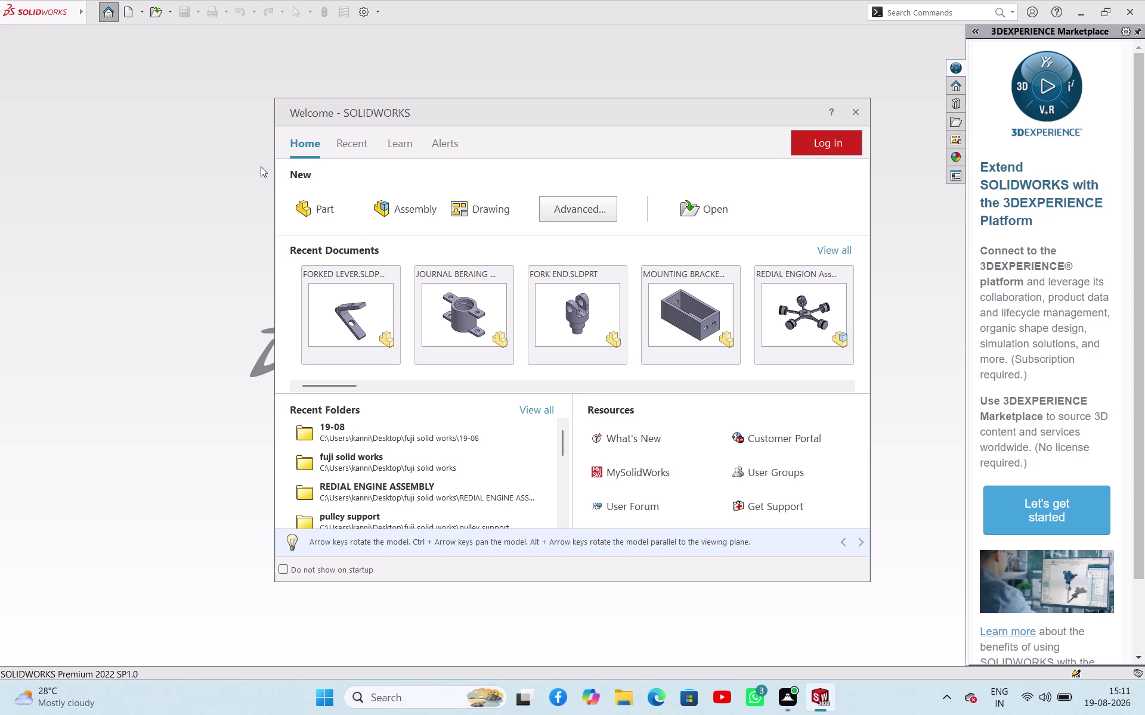
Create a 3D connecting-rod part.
Create a new part document from the Welcome dialog.
click(321, 215)
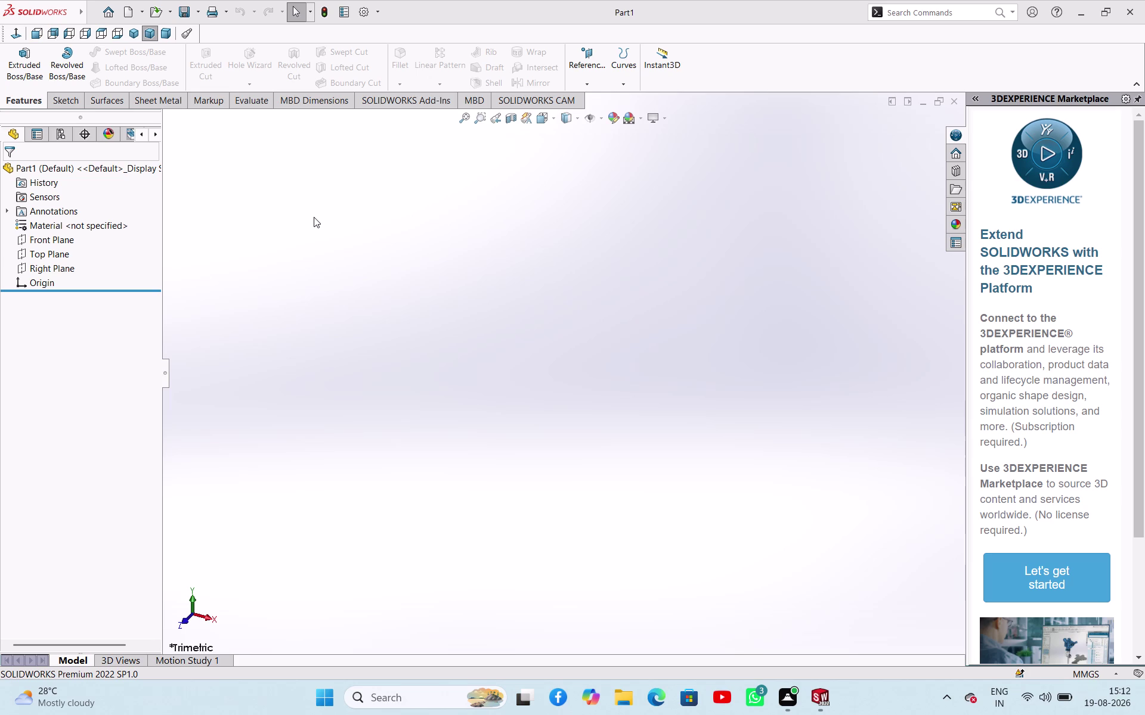
Start Sketch1 on the Front Plane.
click(55, 242)
click(67, 229)
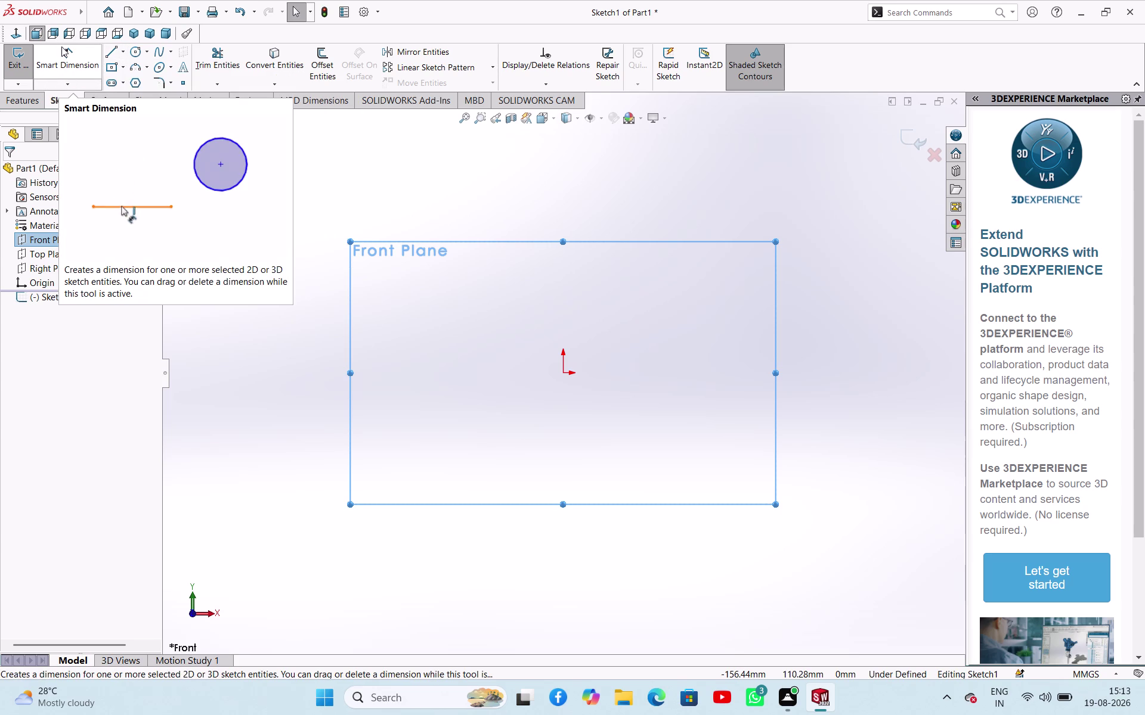
Draw a roughly 248 mm centerline through the origin and make it horizontal.
click(123, 53)
click(123, 76)
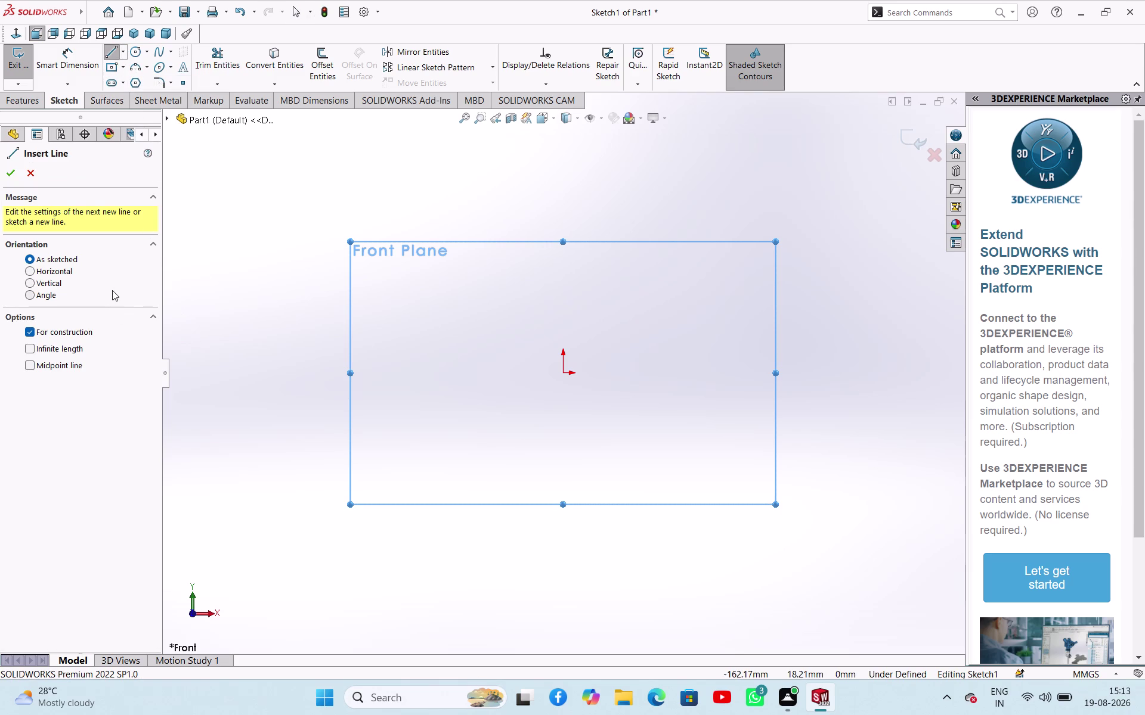
click(72, 366)
click(563, 371)
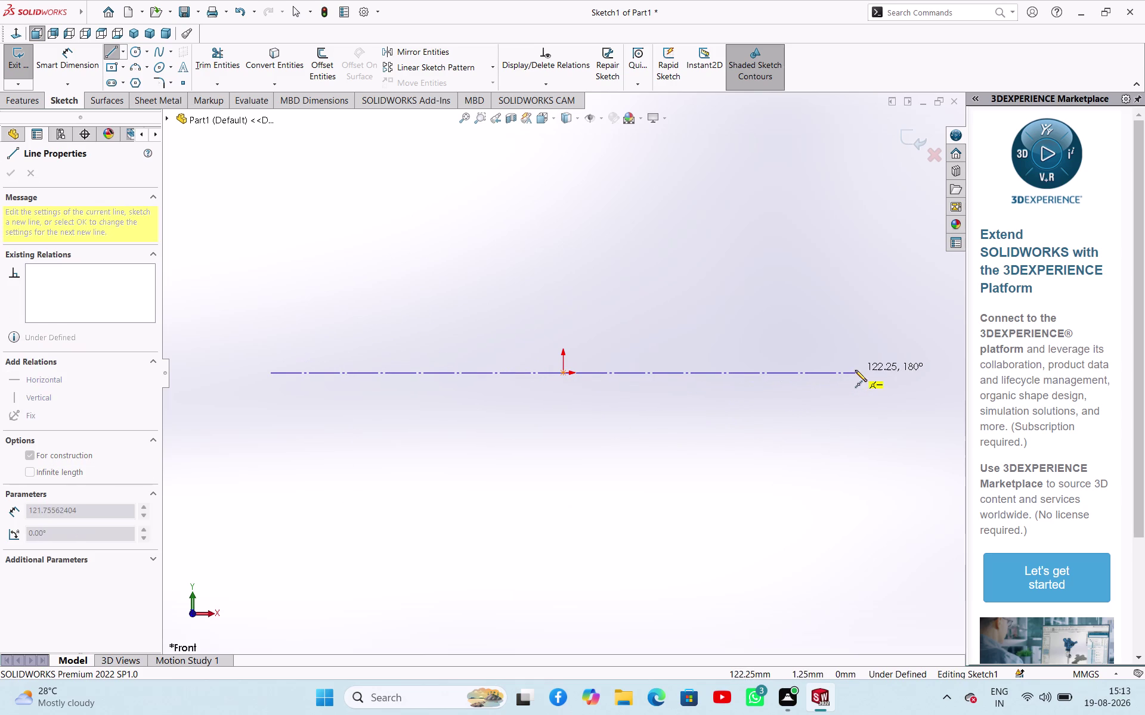
drag(859, 368, 864, 368)
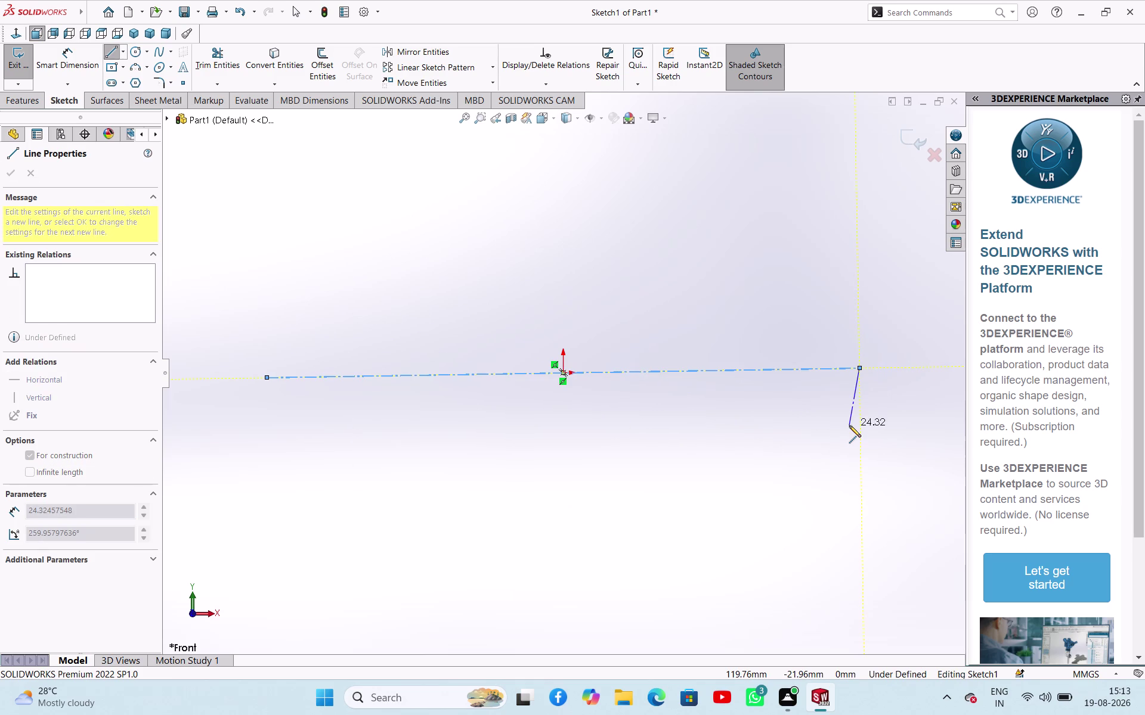
right_drag(849, 425, 843, 430)
click(858, 433)
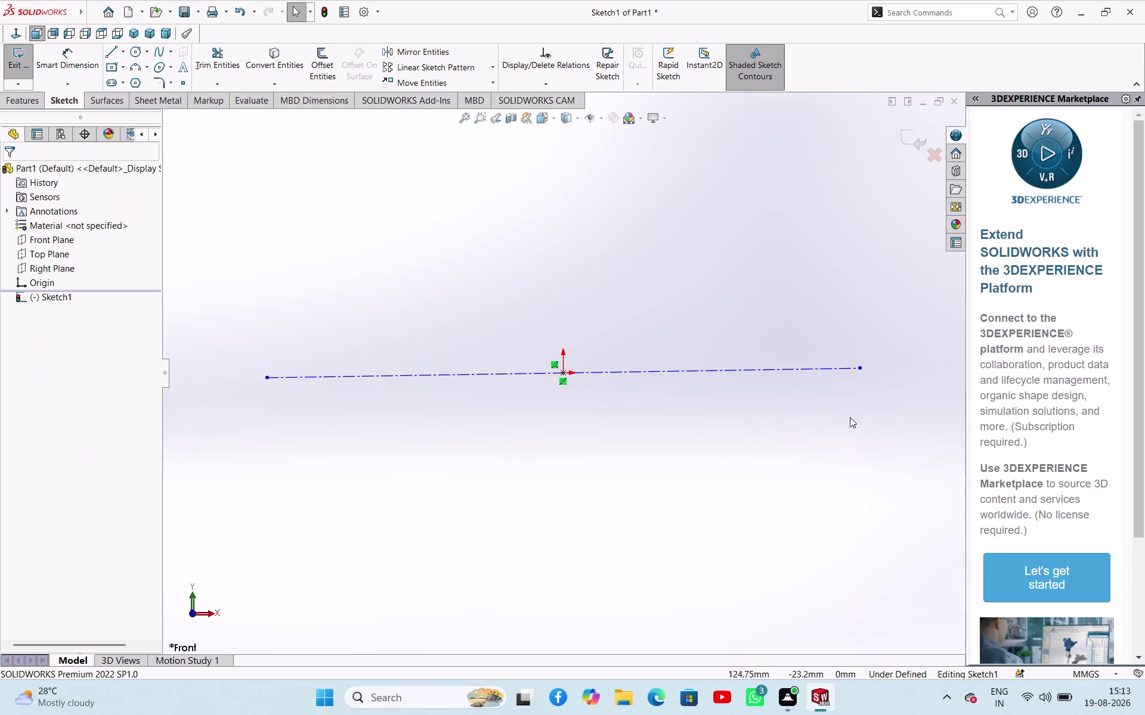
click(842, 370)
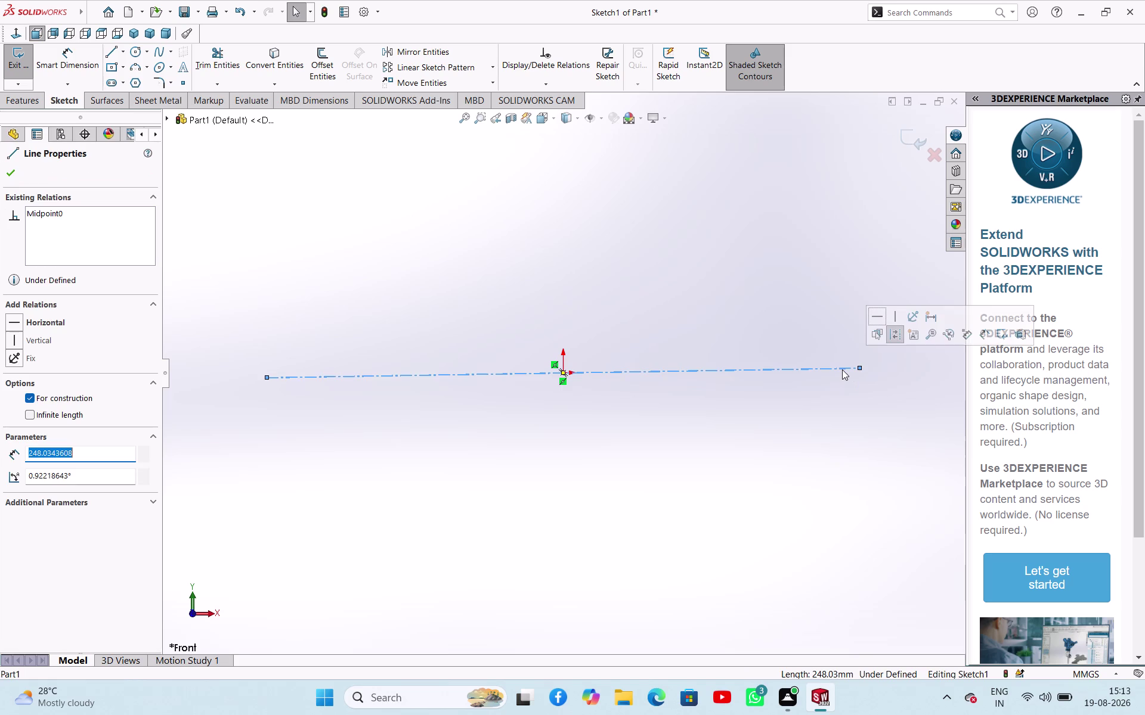
click(879, 323)
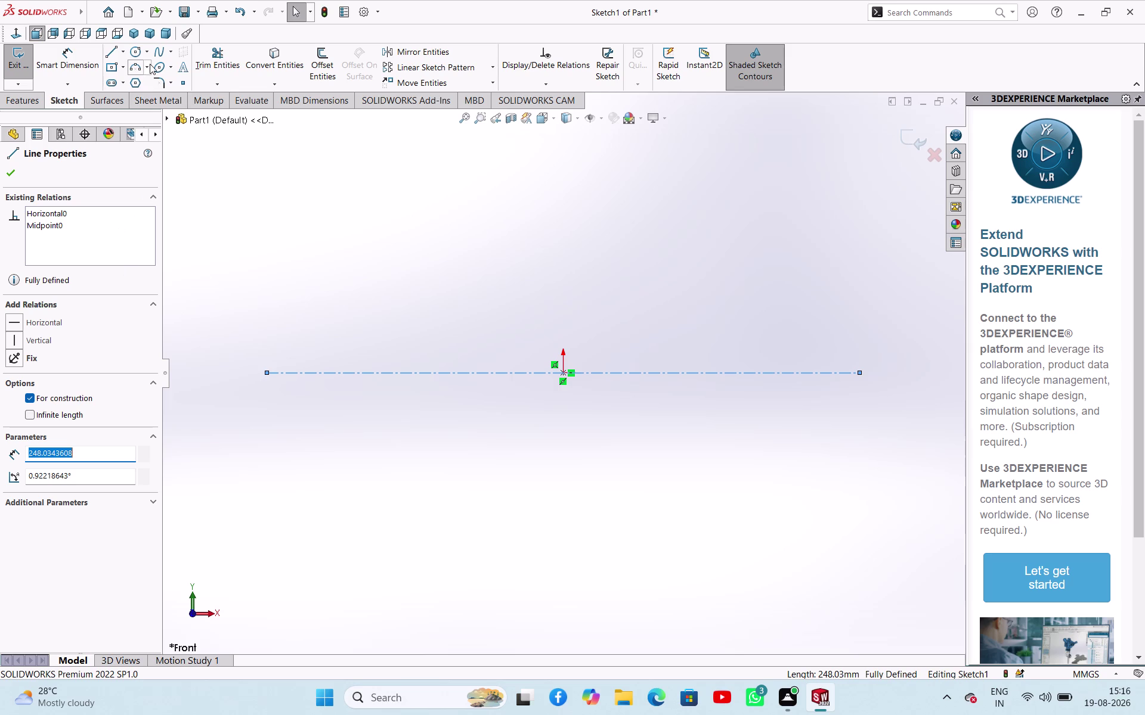
Select the Circle sketch tool.
click(136, 56)
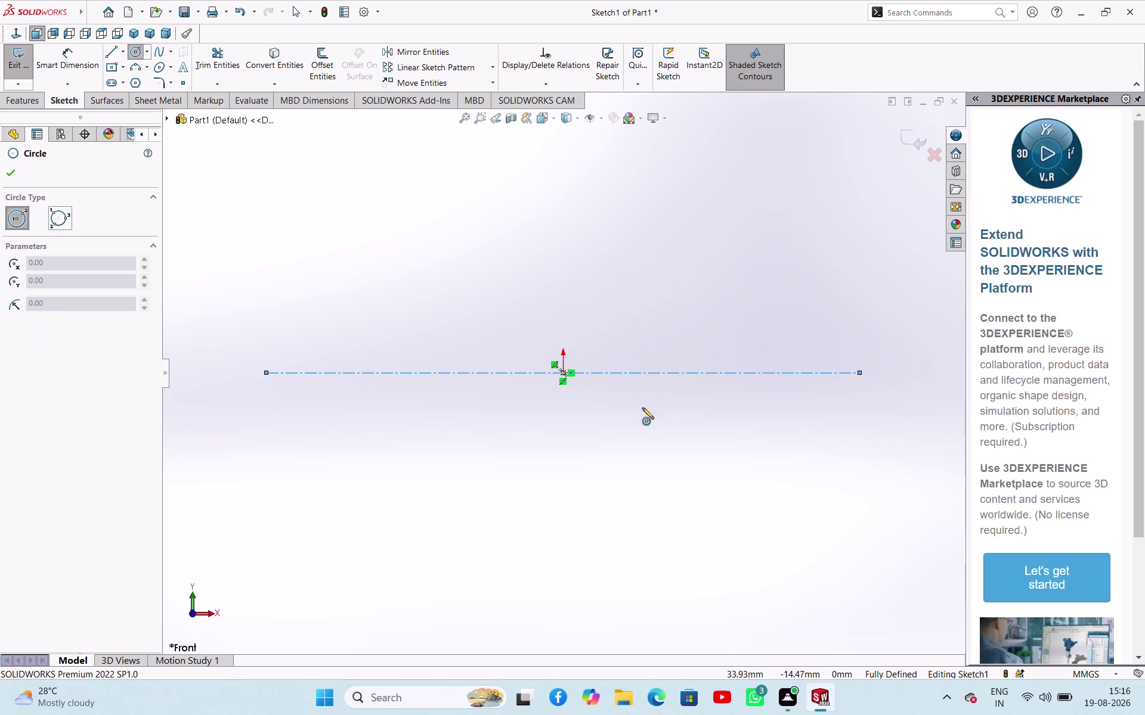
Sketch a smaller inner circle and a larger outer circle, both centred on the origin.
click(561, 373)
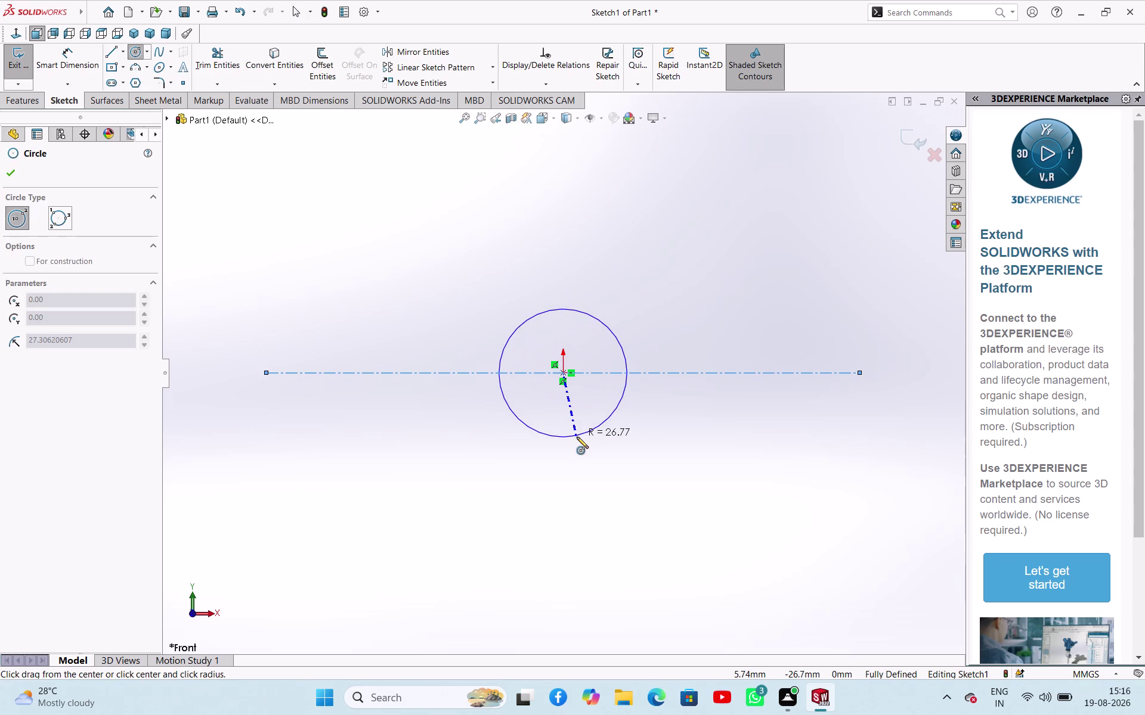
click(578, 438)
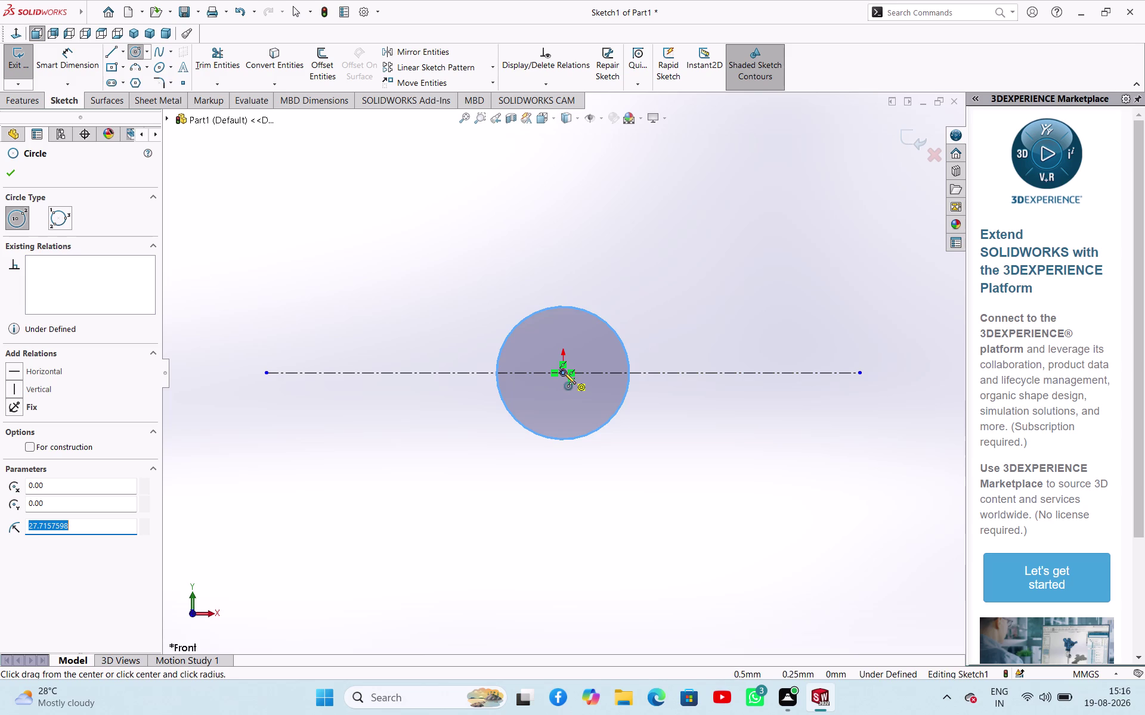
click(564, 372)
click(655, 432)
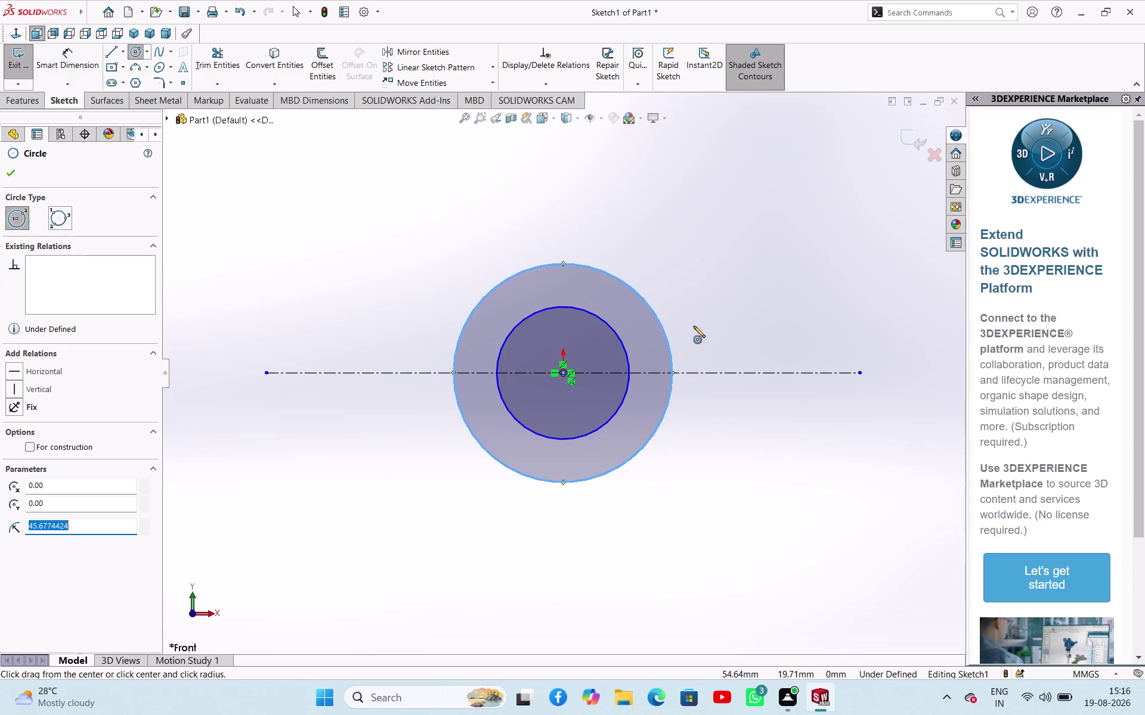
right_click(694, 326)
click(709, 336)
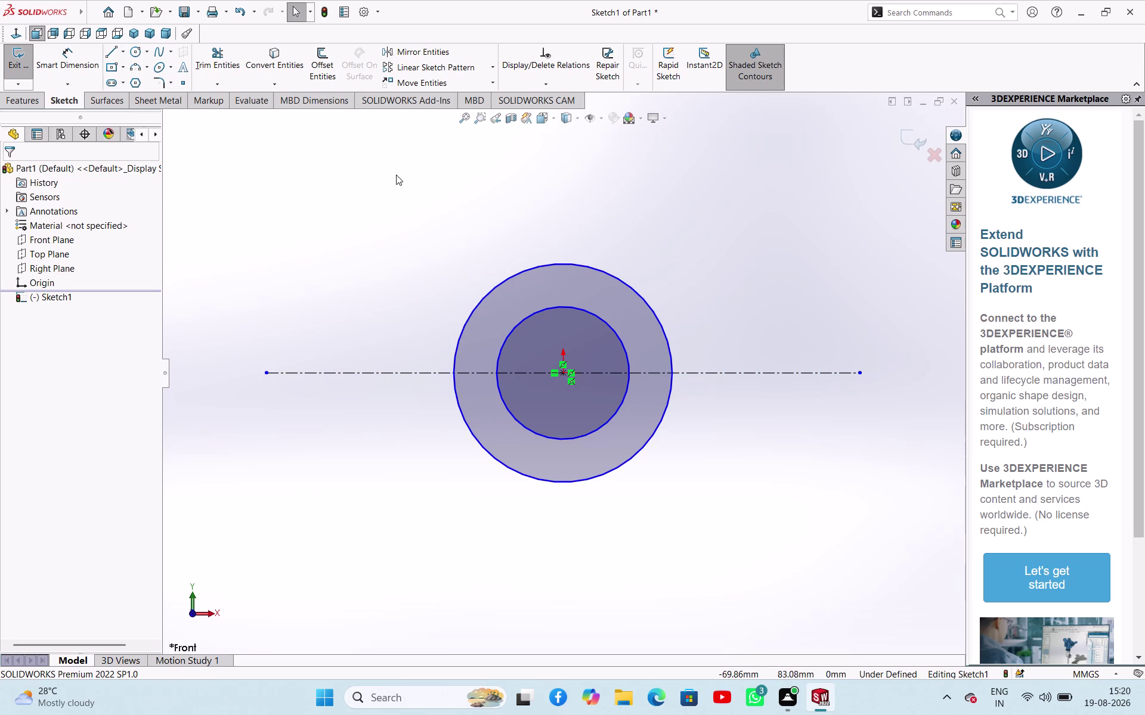
Power-trim the lower halves of both circles, leaving two semicircular arcs.
drag(239, 70, 253, 93)
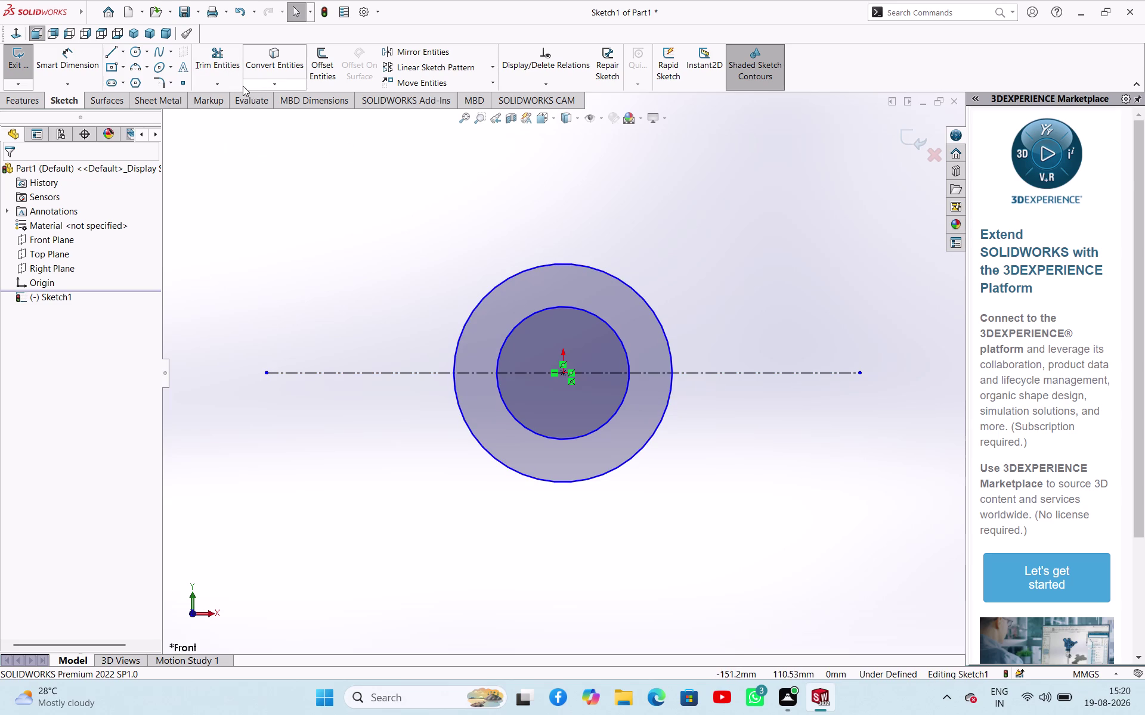
click(216, 65)
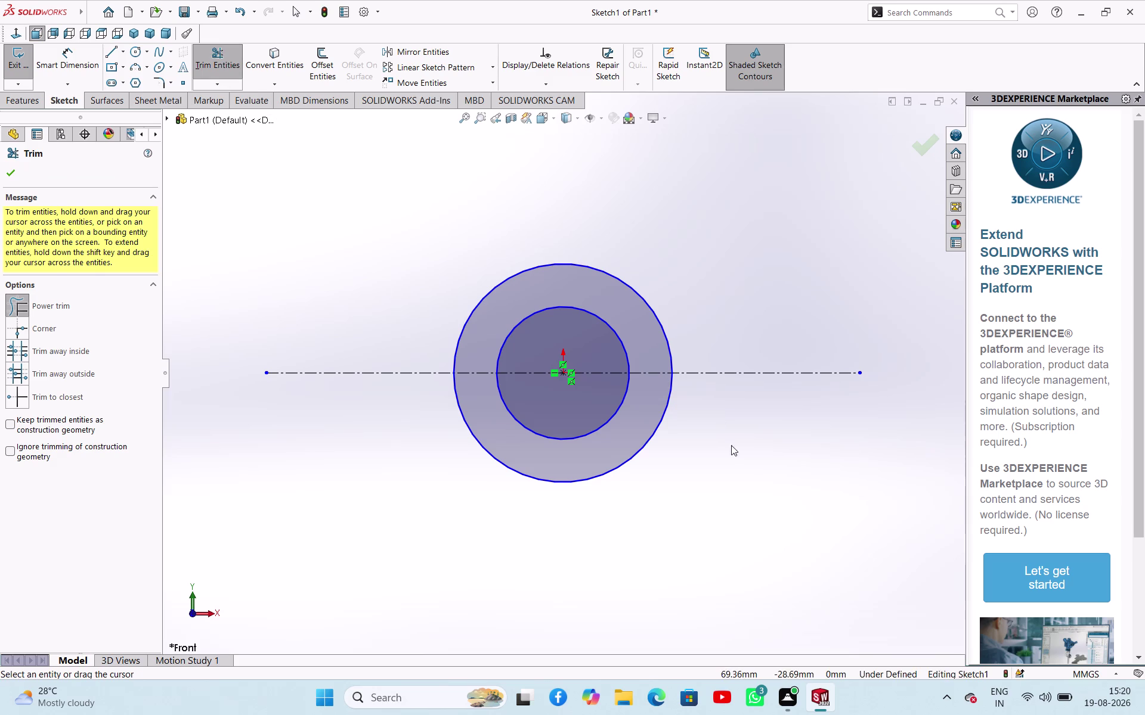
drag(730, 464, 582, 406)
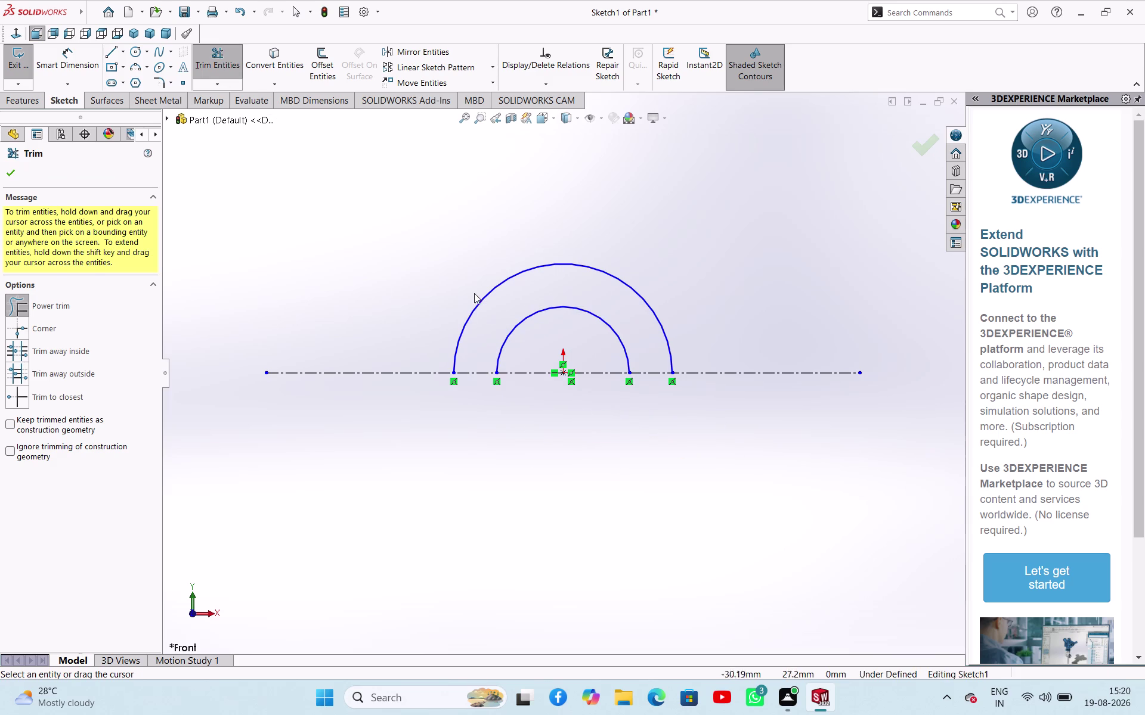
right_click(474, 269)
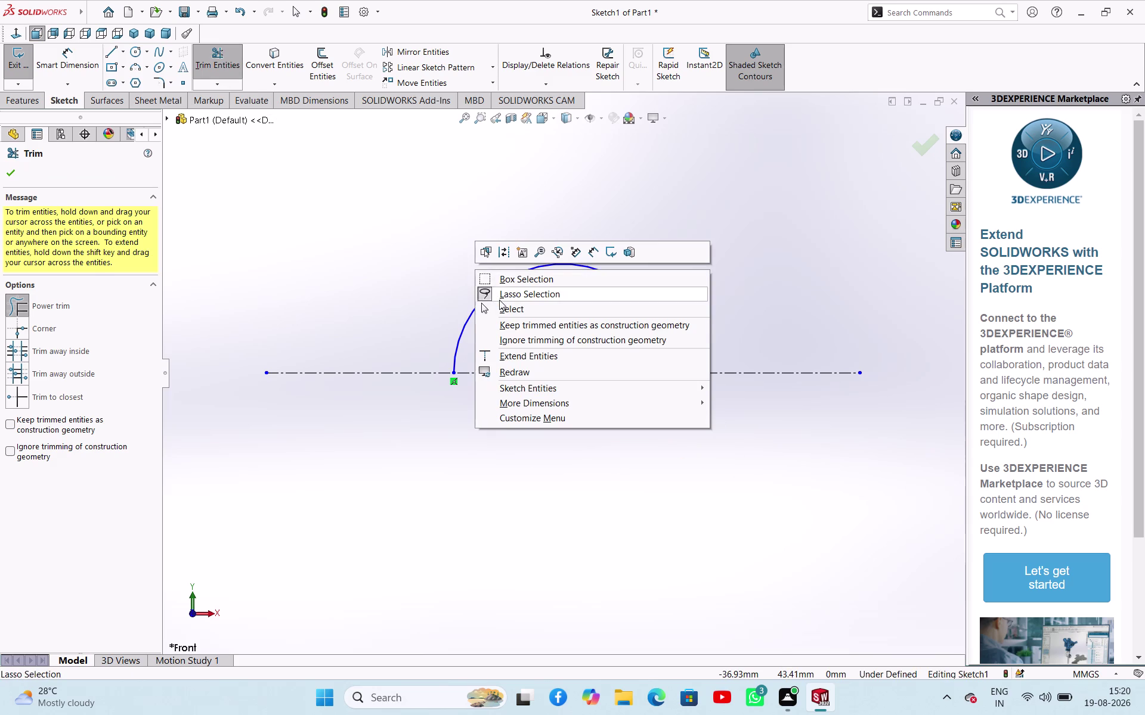
click(503, 312)
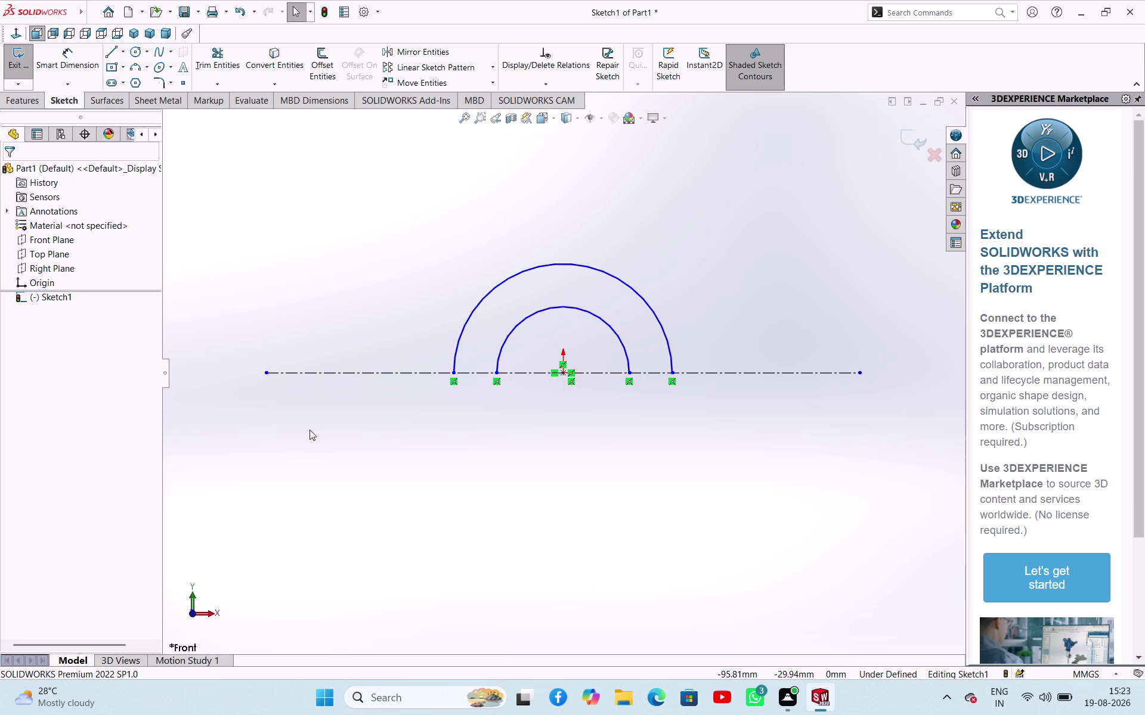
Draw two short horizontal lines joining the left and right arc endpoints.
click(114, 47)
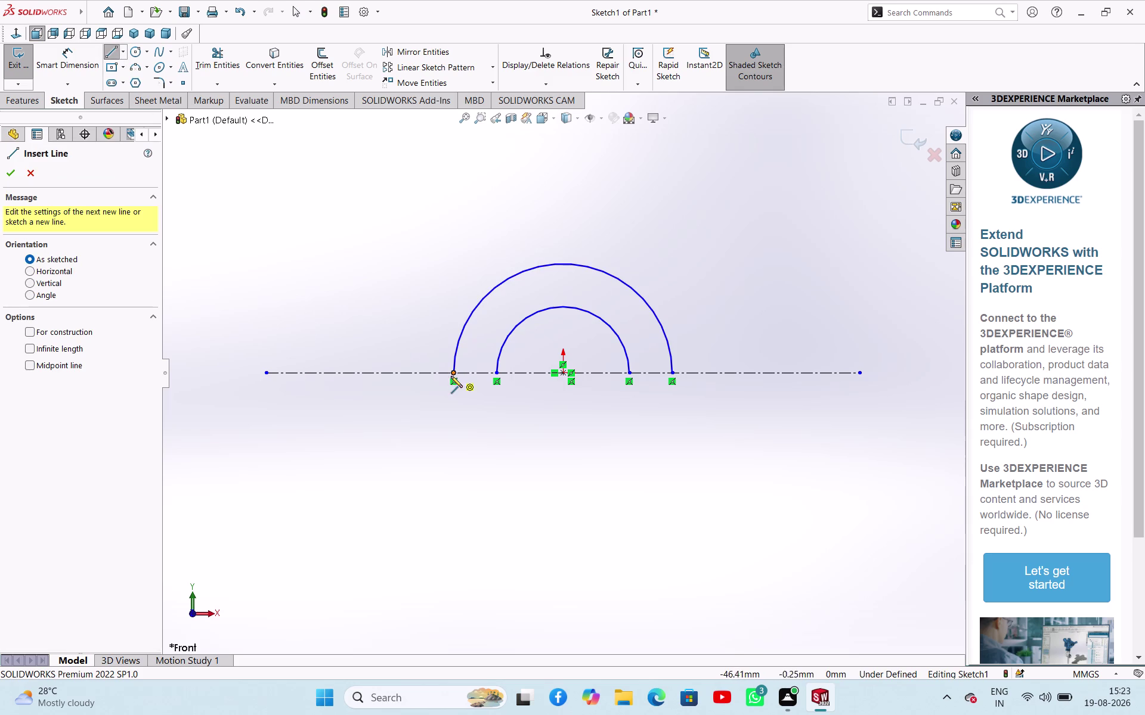
click(451, 373)
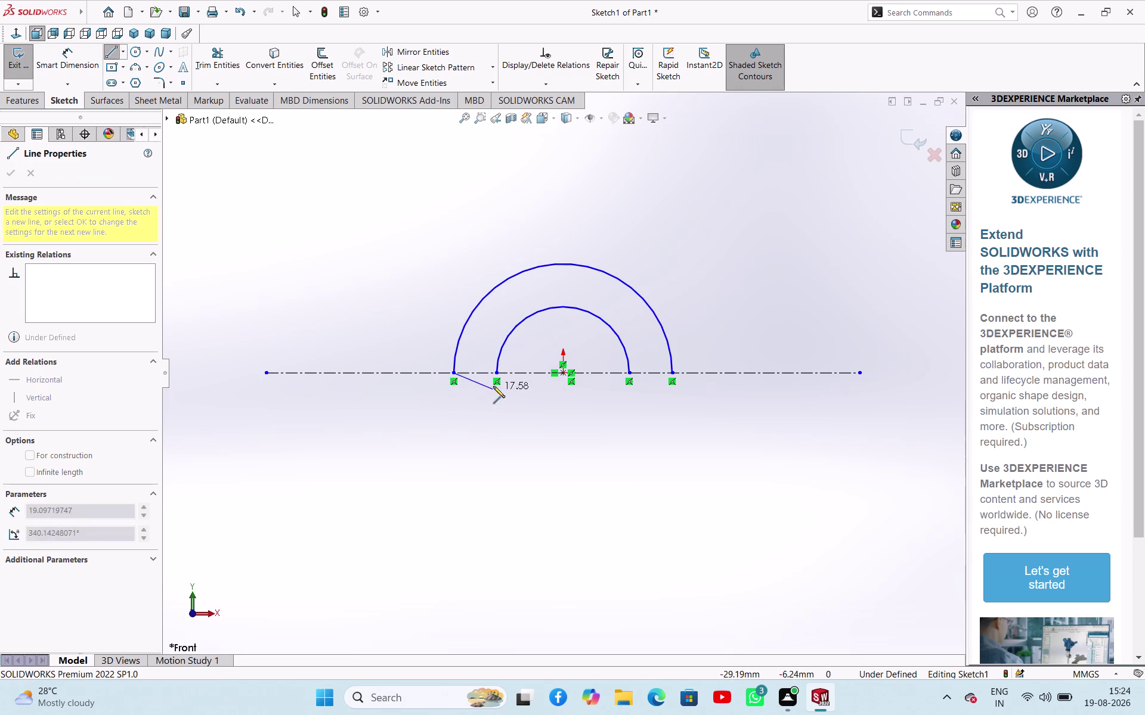
click(496, 373)
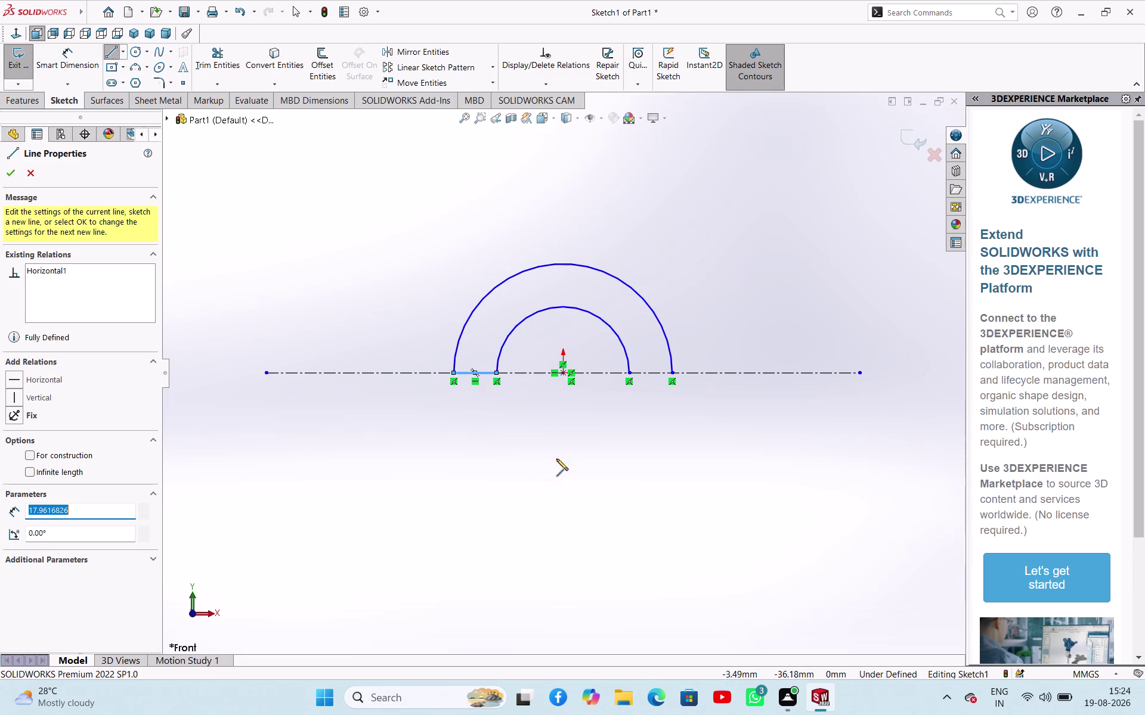
click(631, 371)
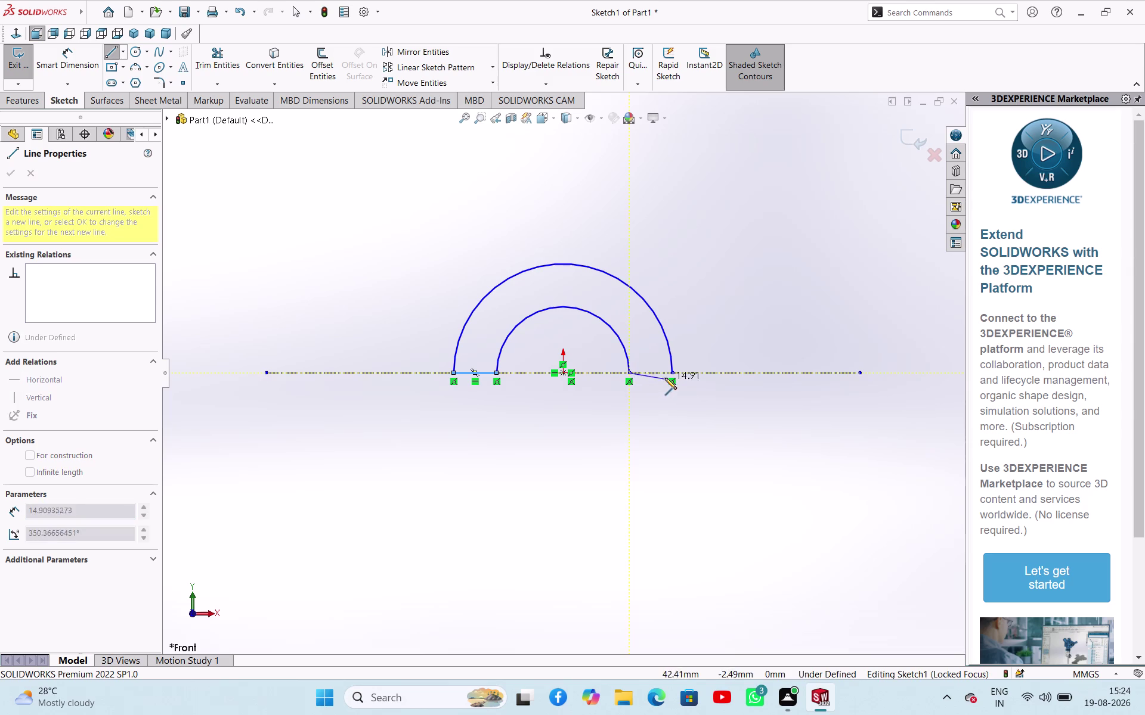
click(673, 374)
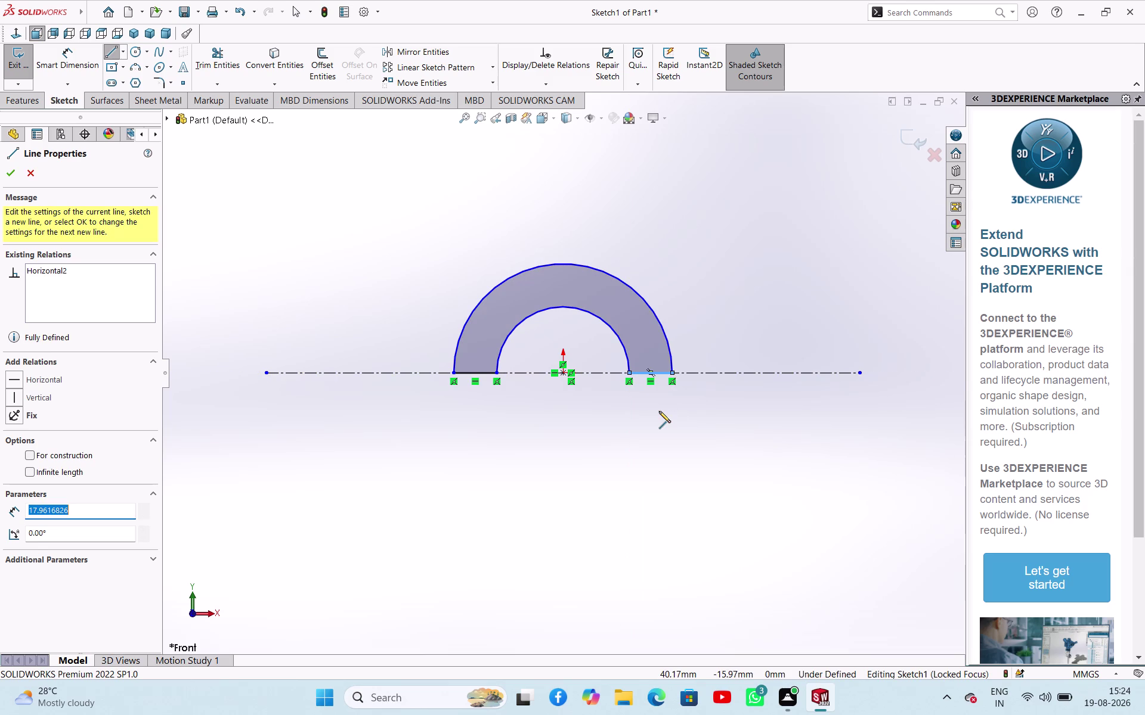
right_click(658, 415)
drag(667, 421, 674, 420)
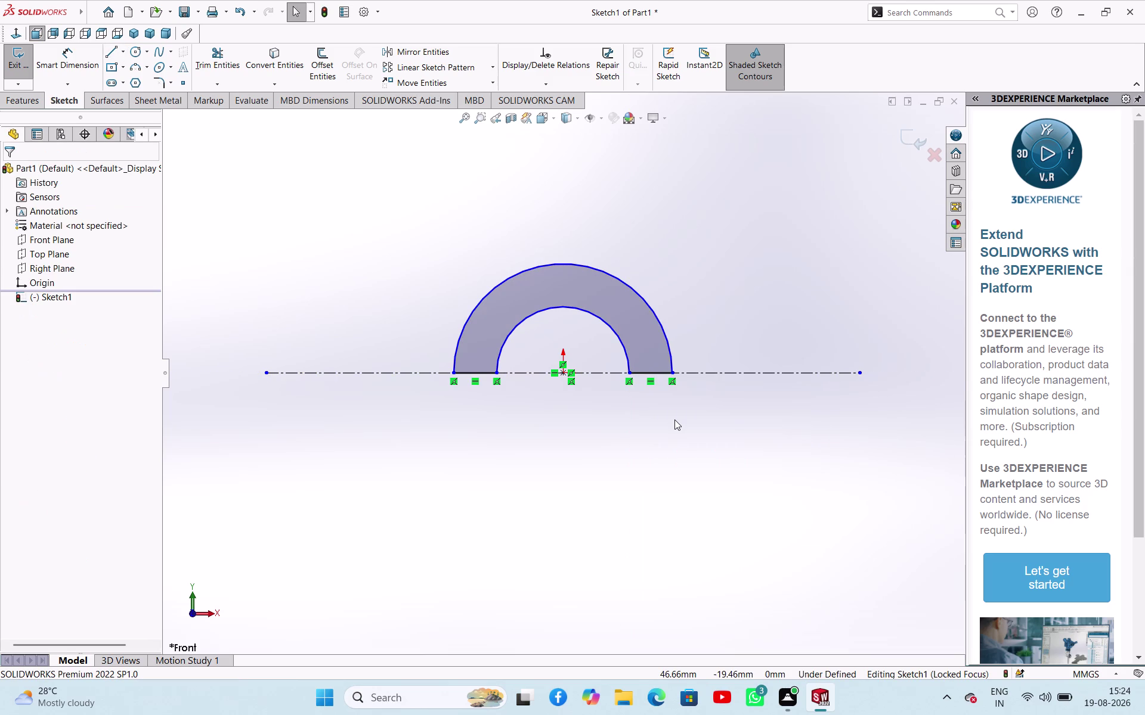